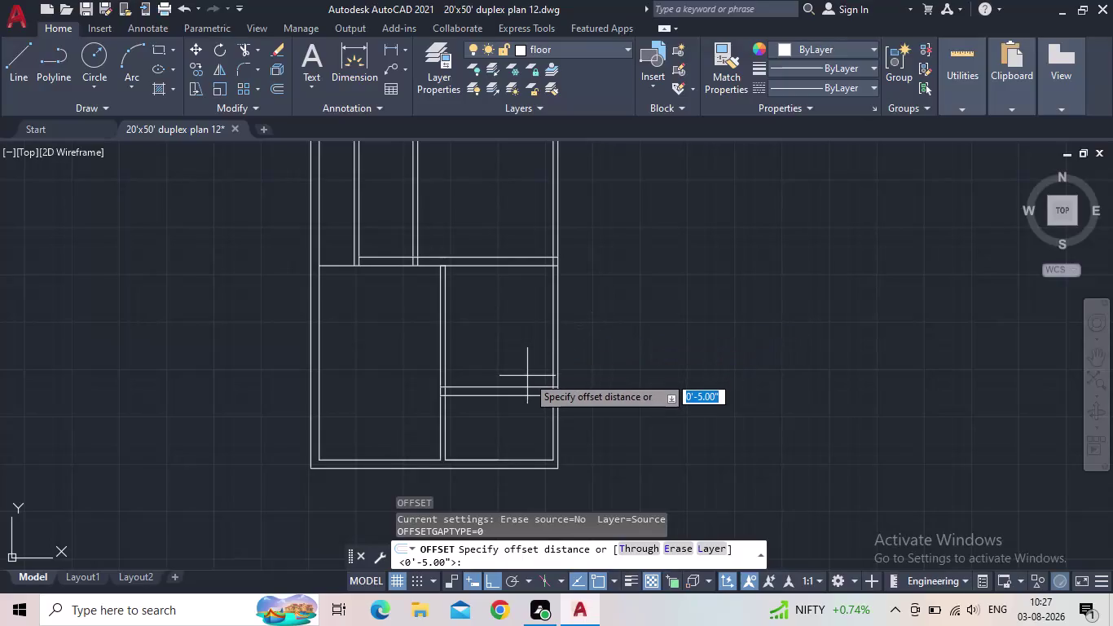
Offset the right wall line 3'3" inward to create a new partition line.
text(3)
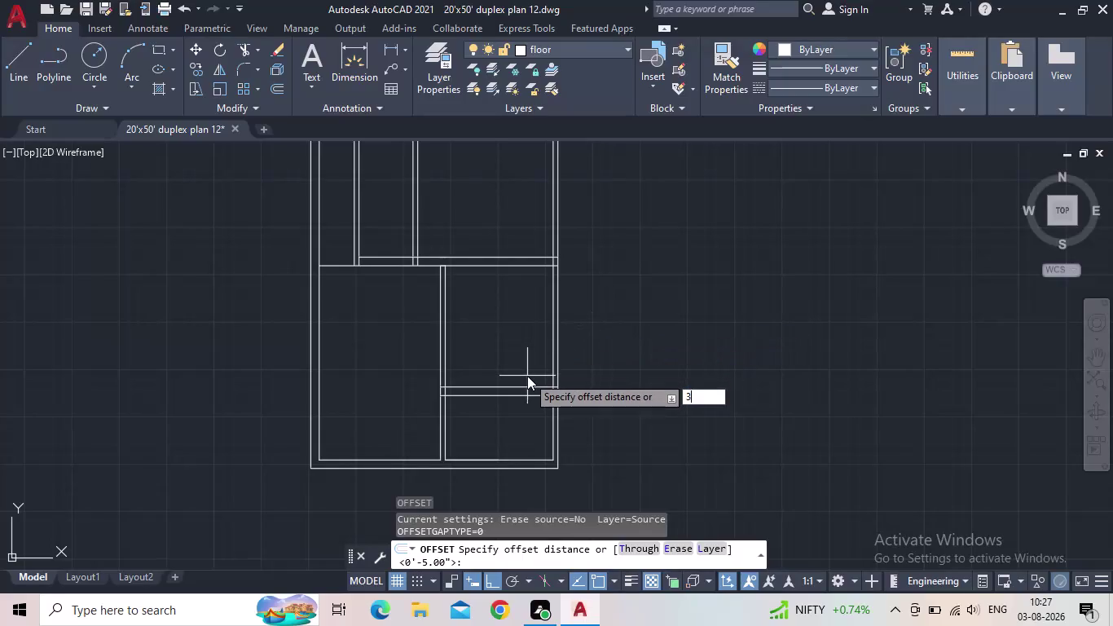
text('3")
key(Return)
scroll(up, 3)
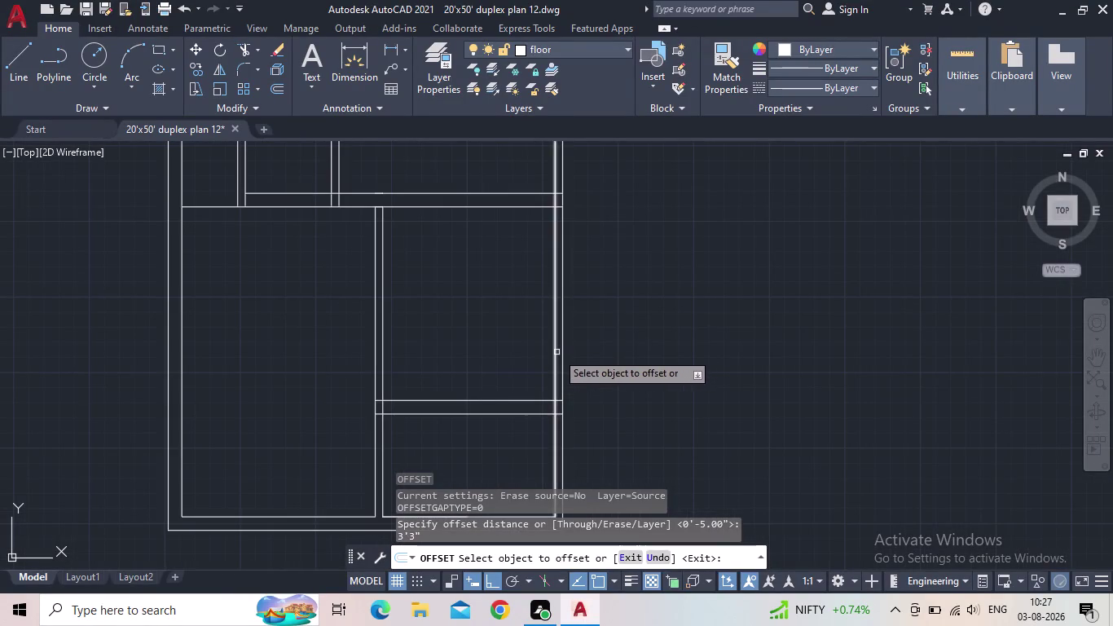
click(556, 352)
click(493, 352)
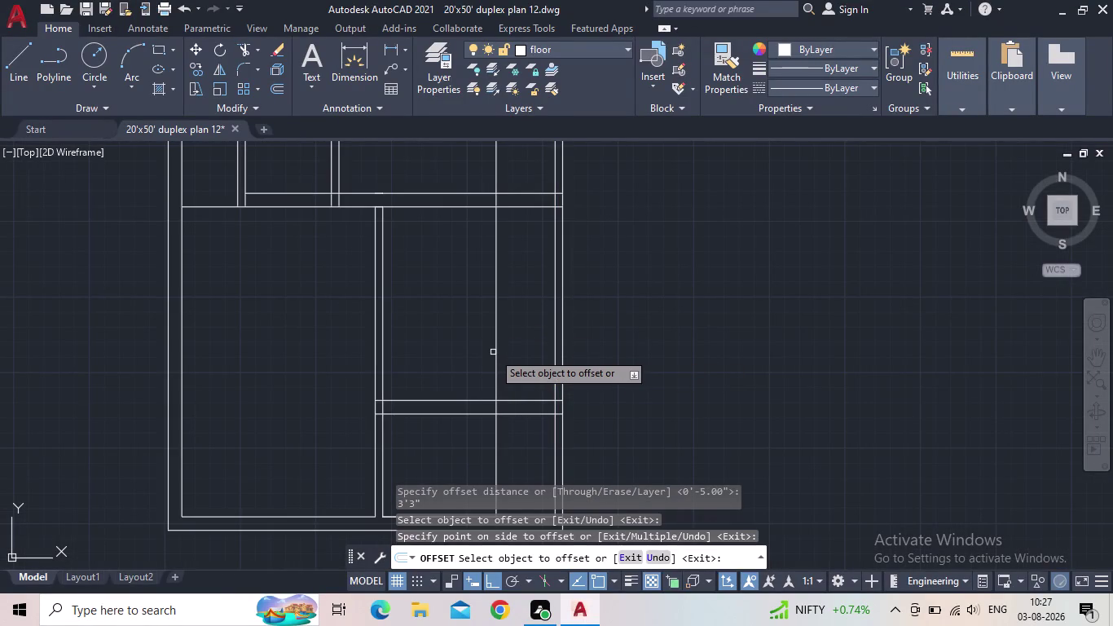
key(Escape)
scroll(down, 3)
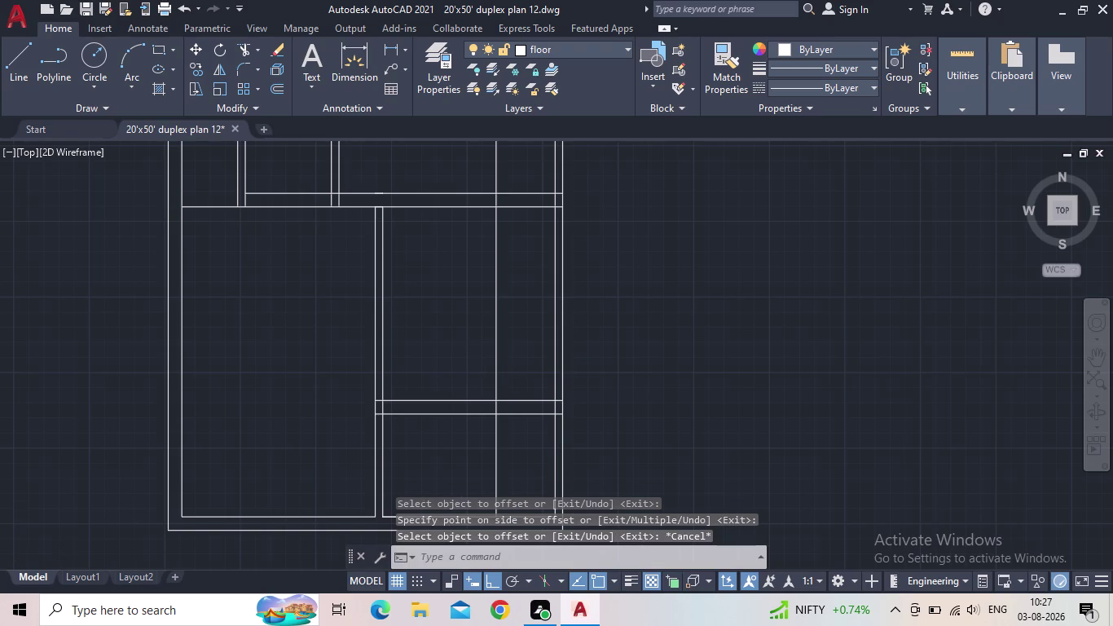
middle_drag(494, 359, 501, 396)
Trim the new partition line out of the double wall with TR.
text(tr)
key(space)
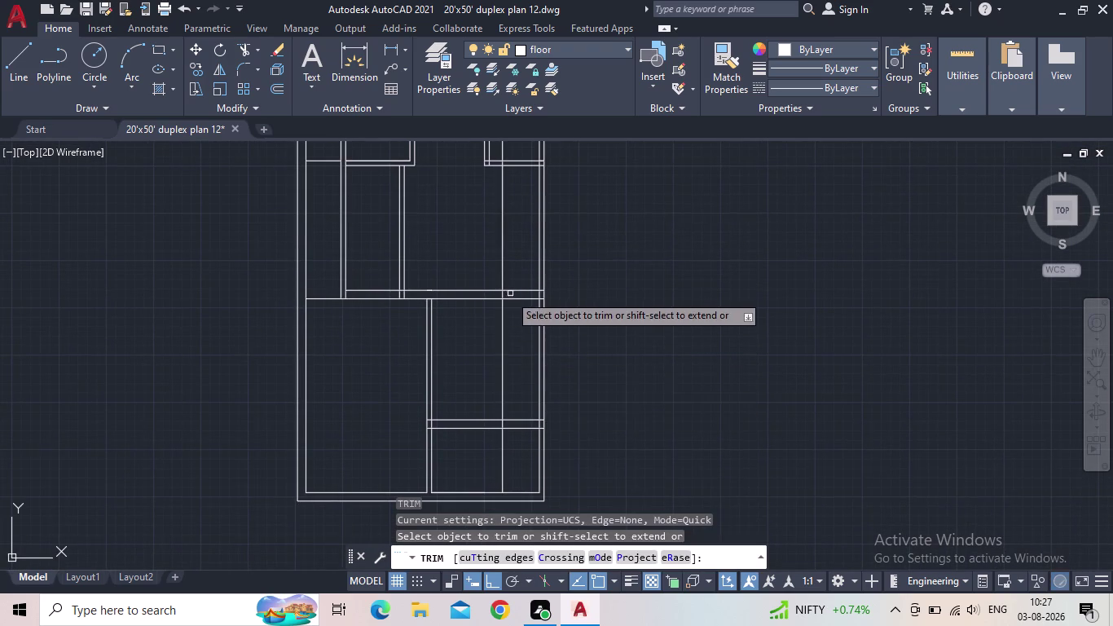
scroll(up, 3)
drag(510, 293, 503, 293)
click(494, 292)
scroll(down, 3)
middle_drag(497, 342, 528, 272)
scroll(up, 3)
middle_drag(536, 291, 516, 430)
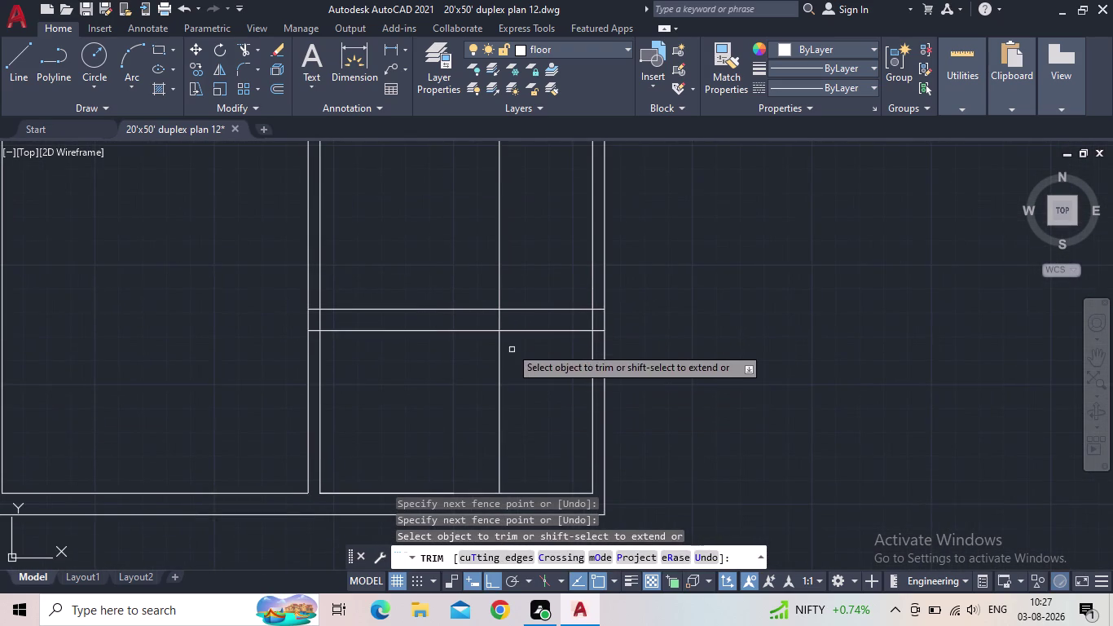
click(505, 316)
click(487, 316)
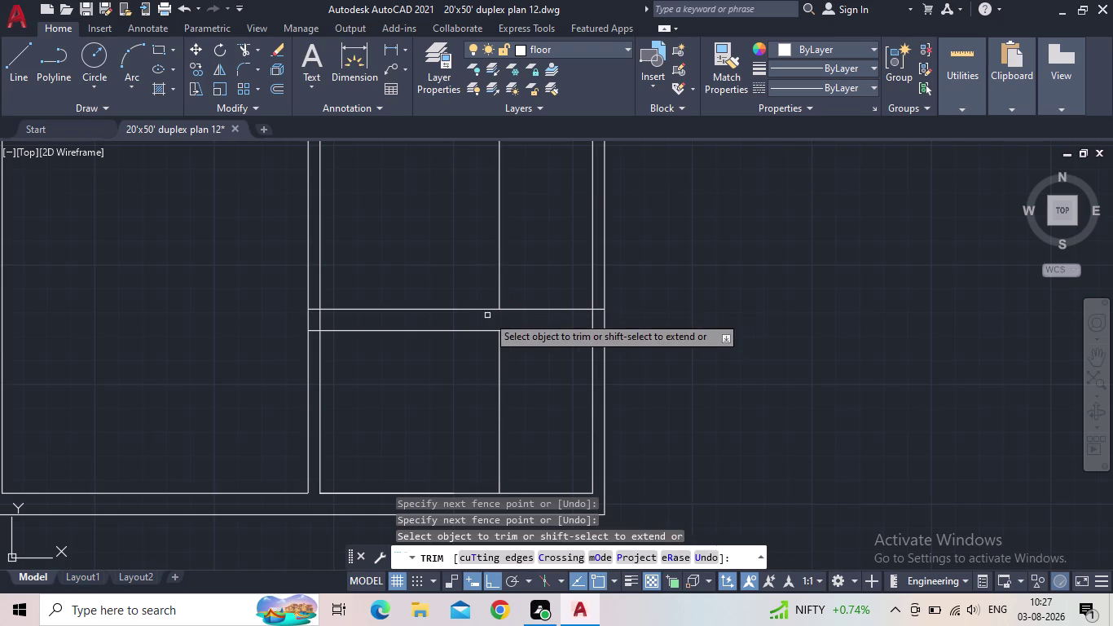
scroll(down, 3)
key(Escape)
Erase the leftover partition line pieces in the lower room.
drag(504, 353, 497, 354)
click(485, 355)
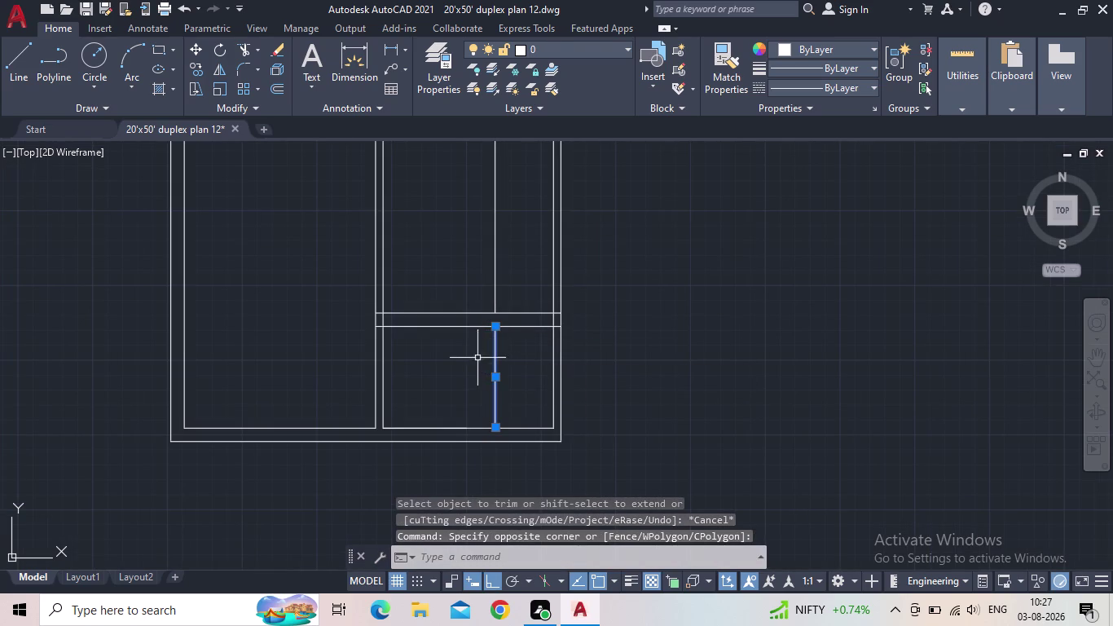
key(Delete)
scroll(down, 3)
middle_drag(484, 333, 459, 505)
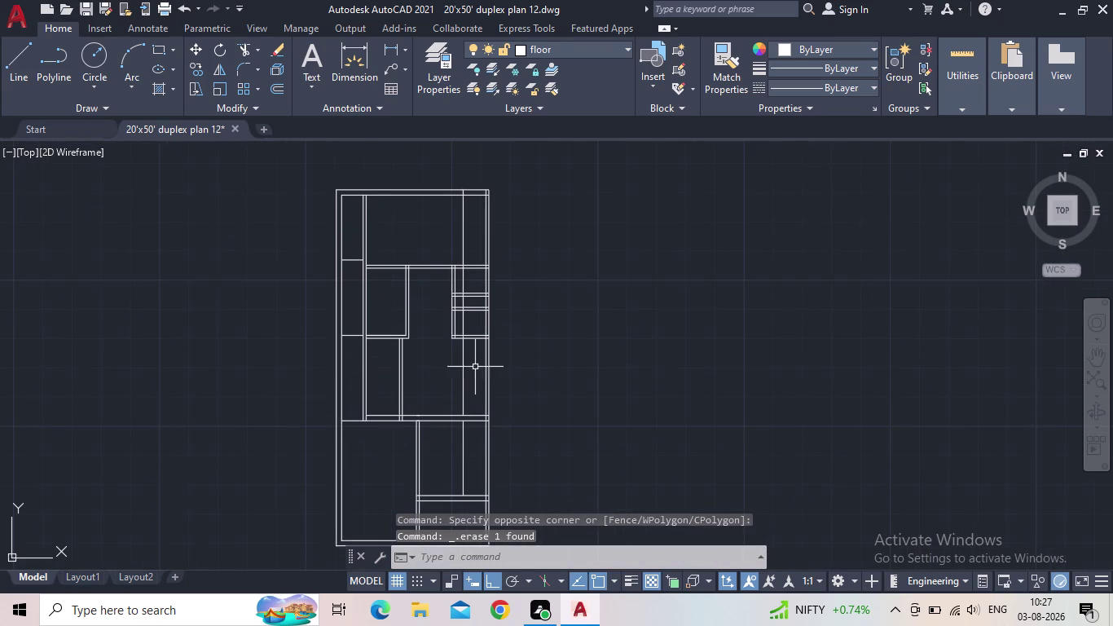
click(471, 370)
click(445, 370)
key(Delete)
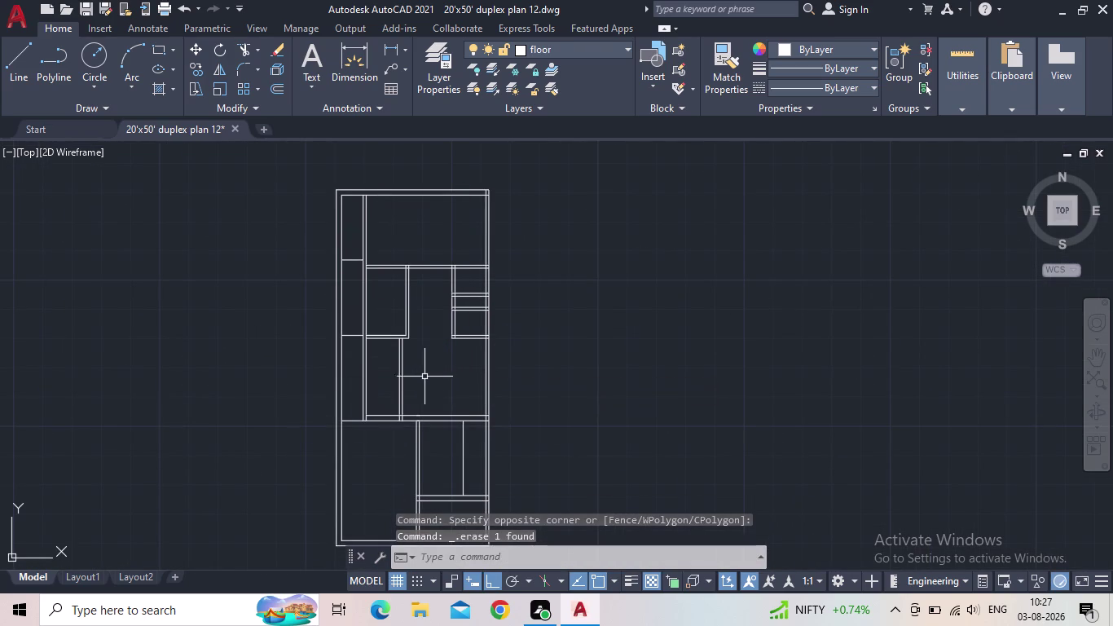
middle_drag(465, 430, 465, 404)
scroll(up, 3)
middle_drag(449, 443, 624, 375)
scroll(down, 3)
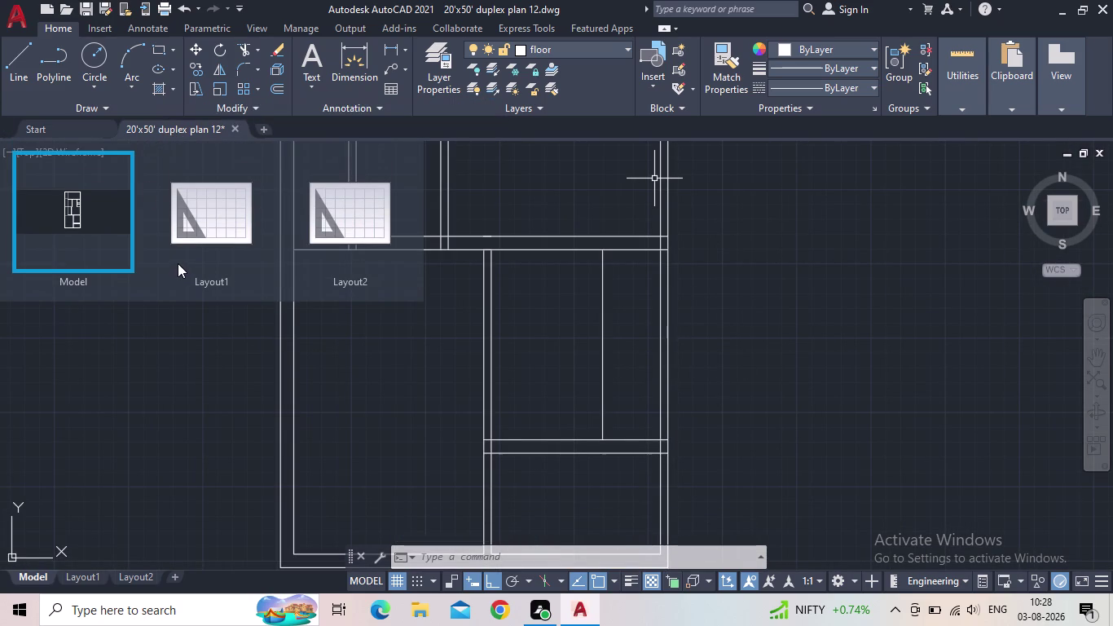
Save the duplex plan drawing from the Quick Access Toolbar.
middle_drag(382, 377, 169, 353)
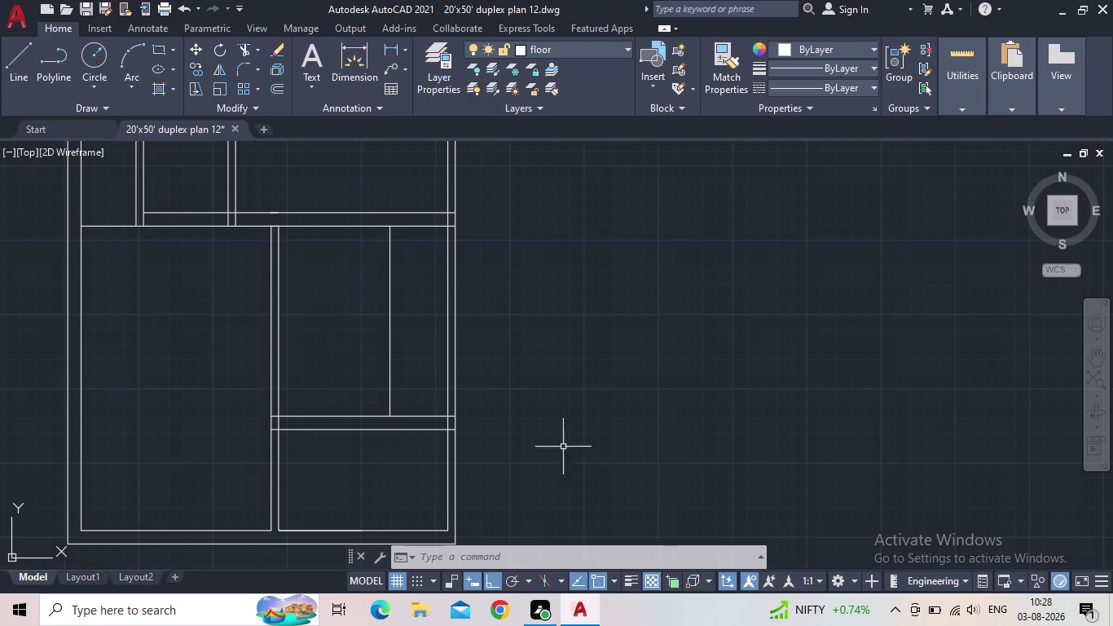
click(88, 7)
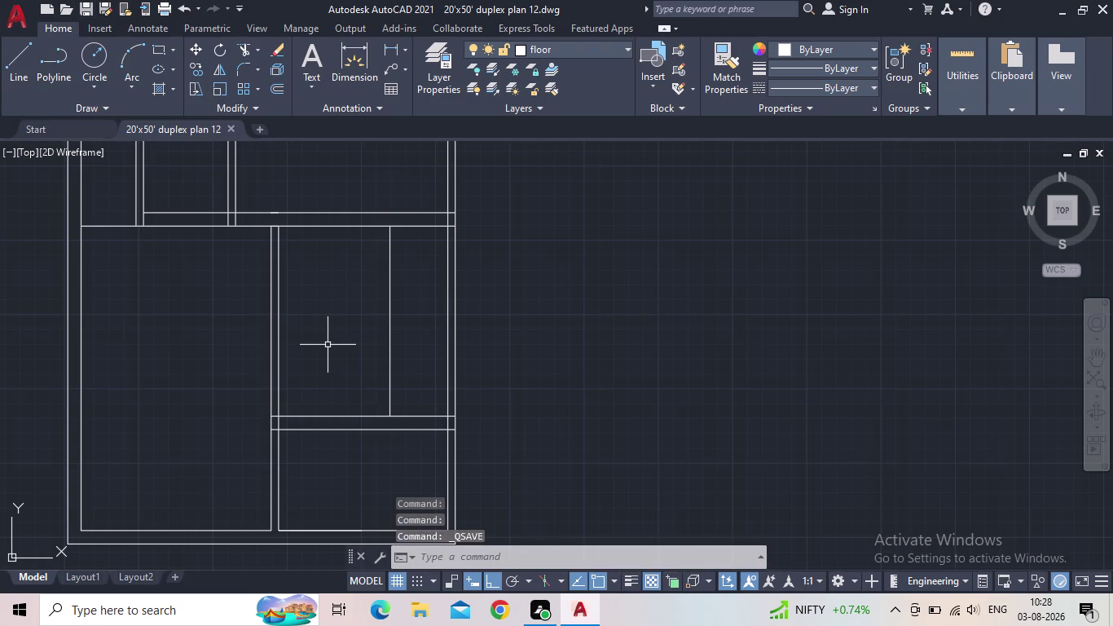
middle_drag(350, 332, 309, 330)
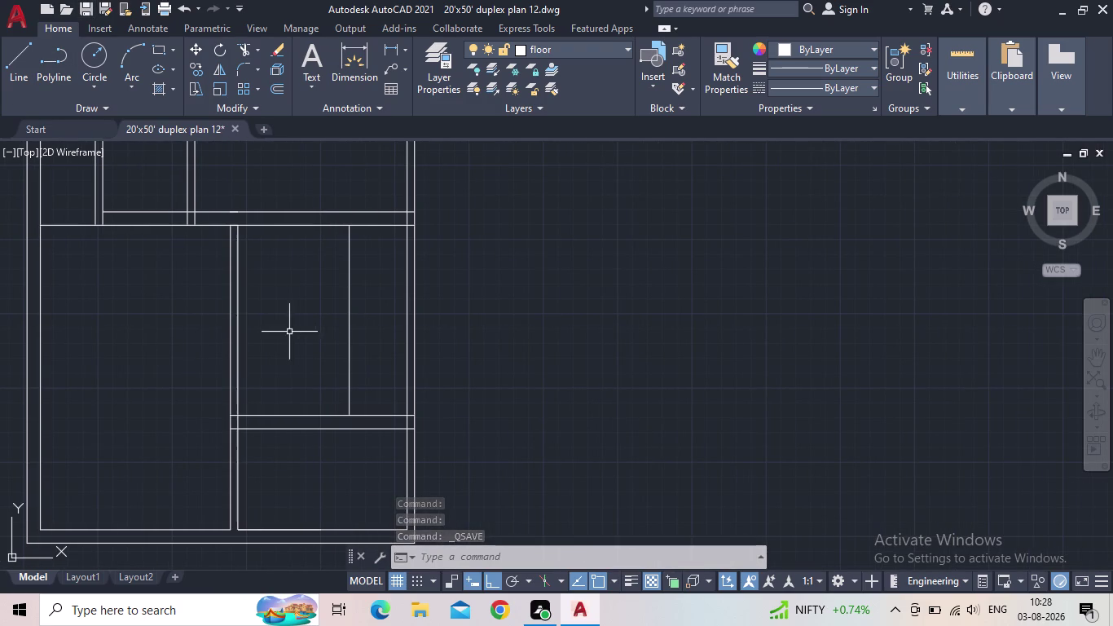
Offset the room's top wall line 3'3" downward into the room.
key(o)
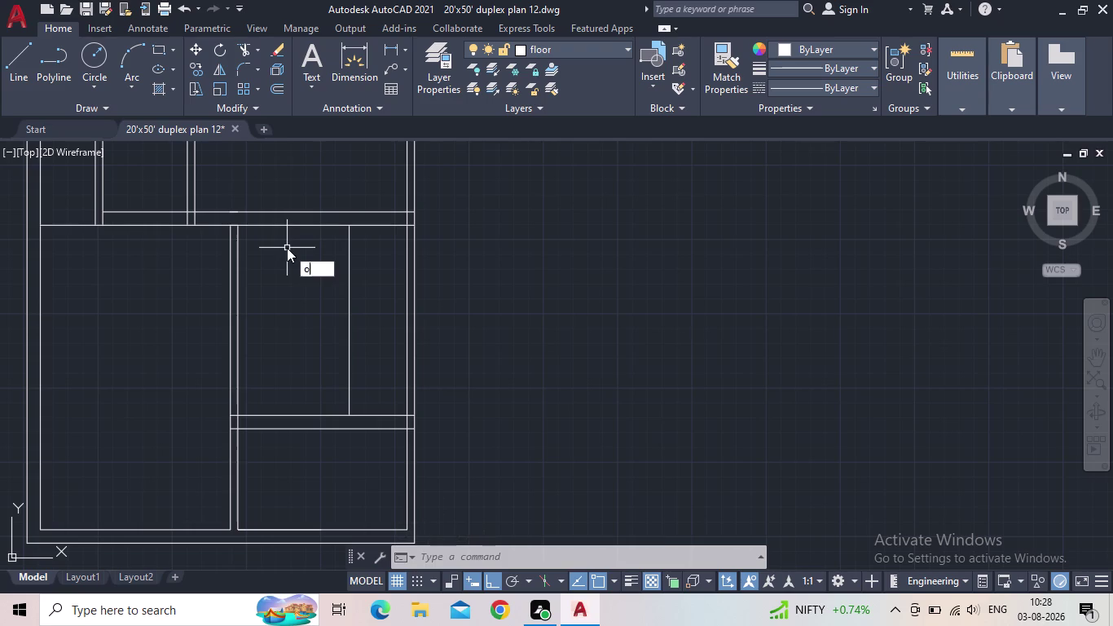
key(Return)
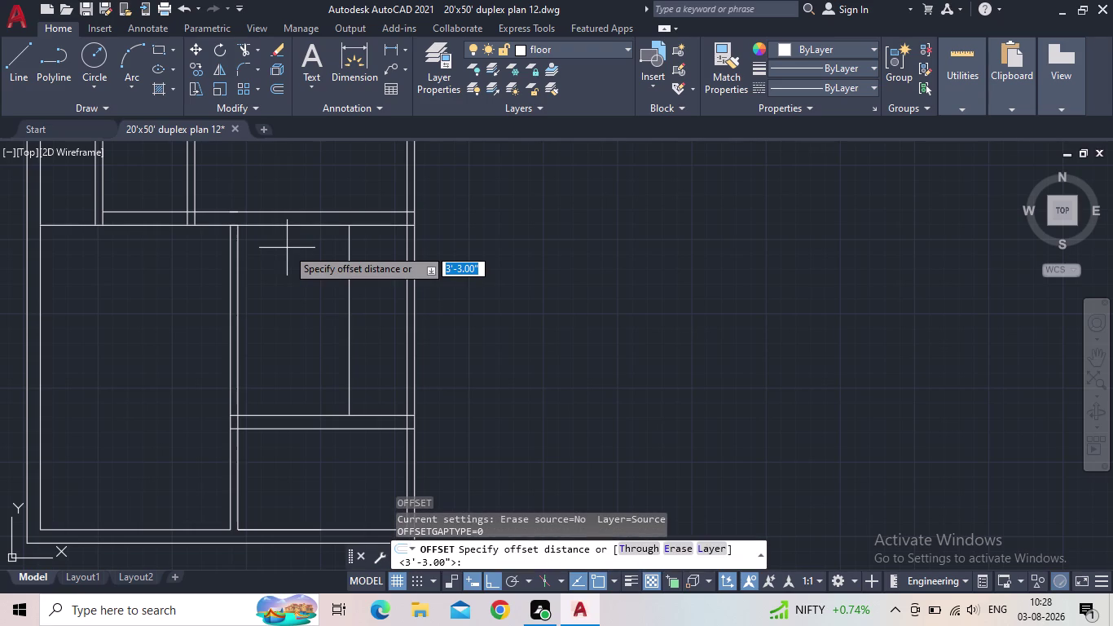
text(3'3")
key(Return)
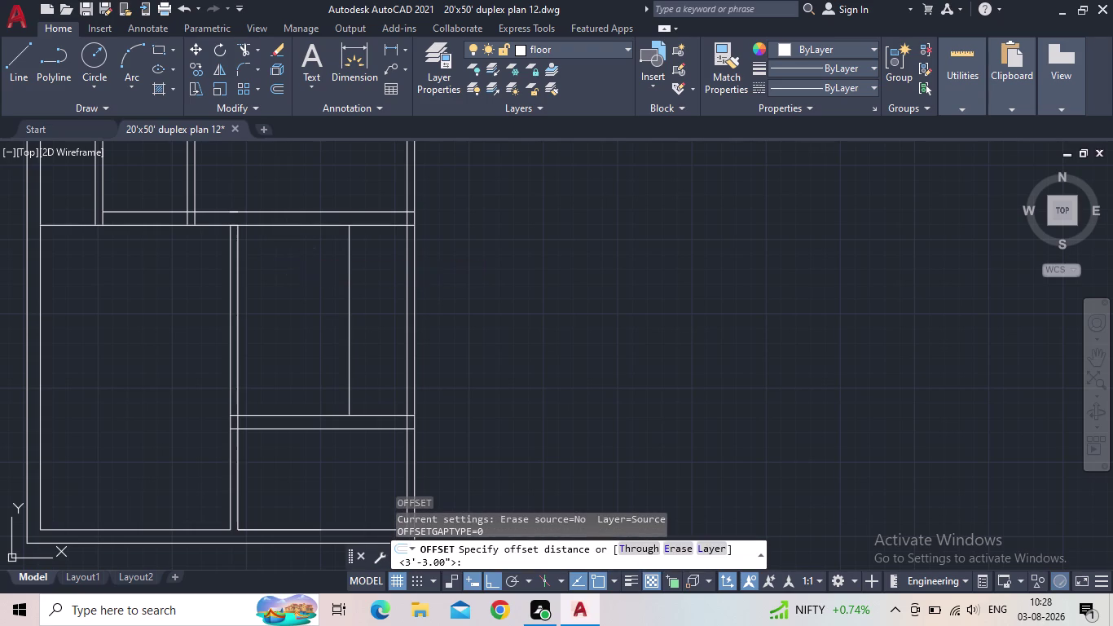
click(318, 223)
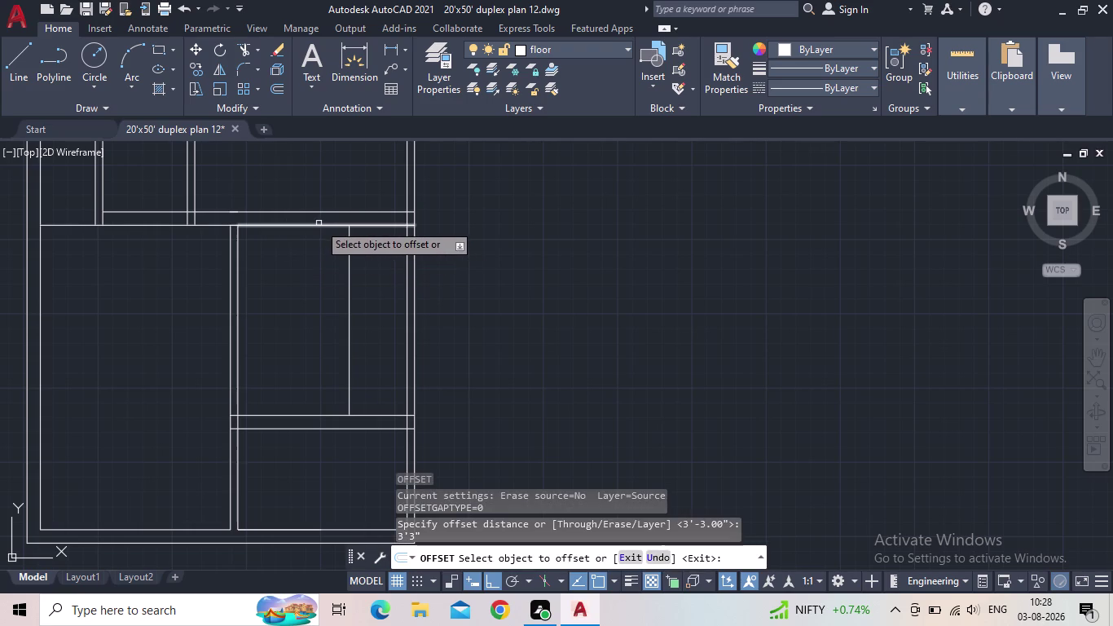
click(305, 311)
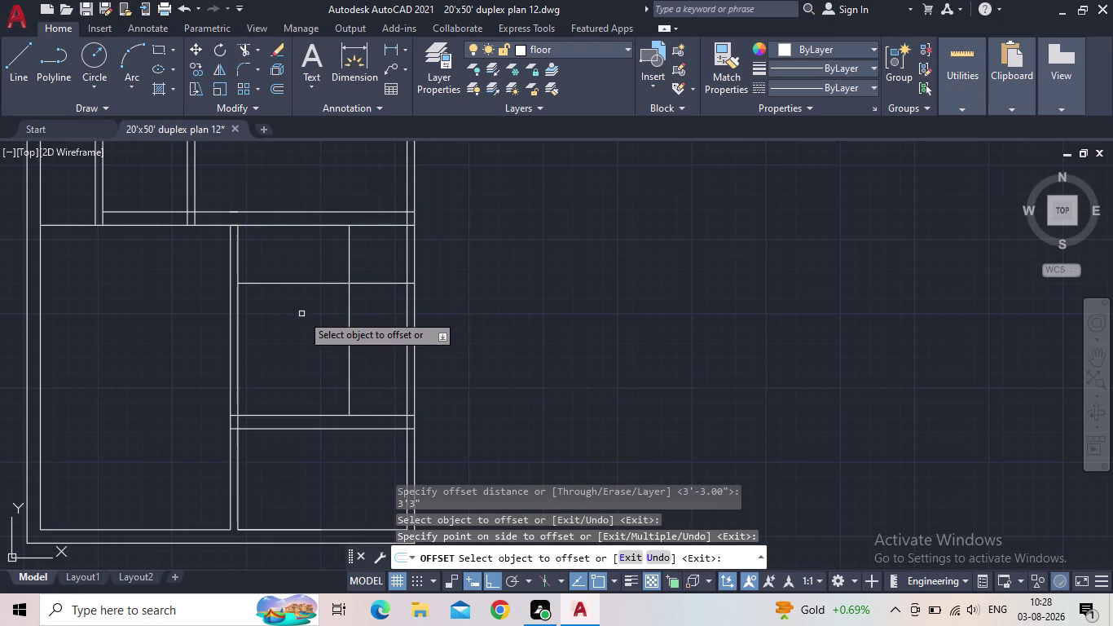
key(Escape)
middle_drag(325, 312, 364, 295)
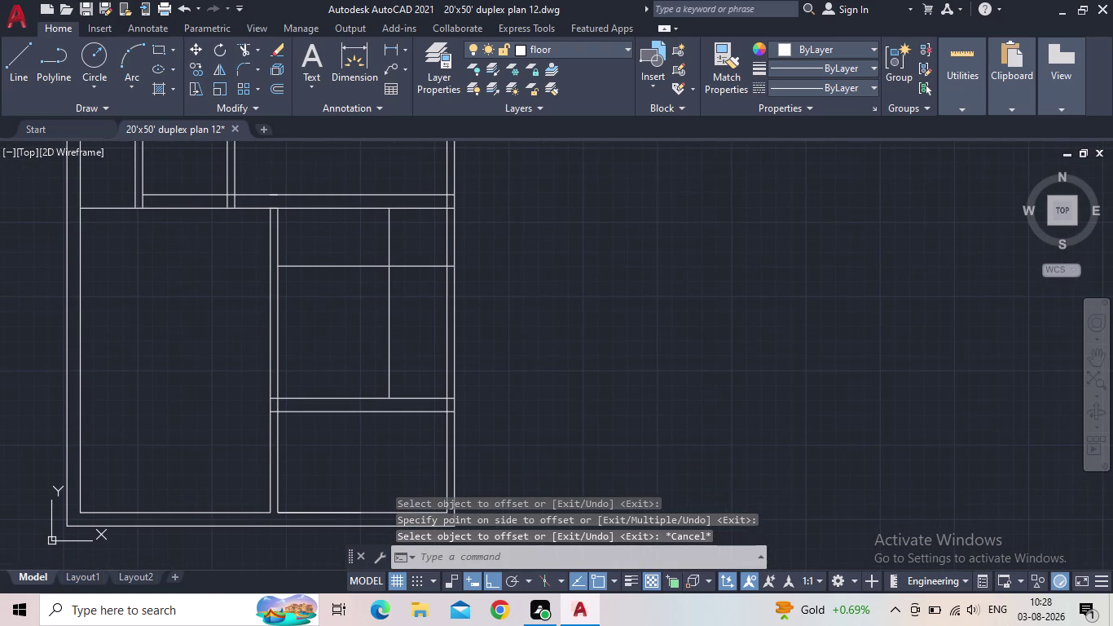
Offset the room's bottom wall line 3'3" upward into the room.
key(o)
key(Return)
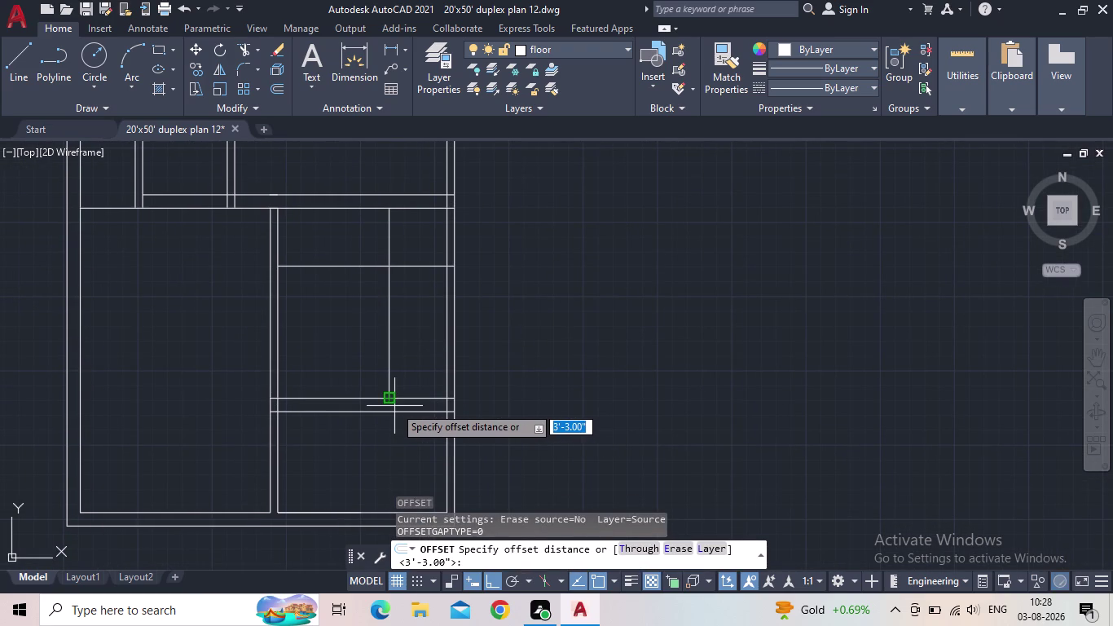
key(space)
click(346, 399)
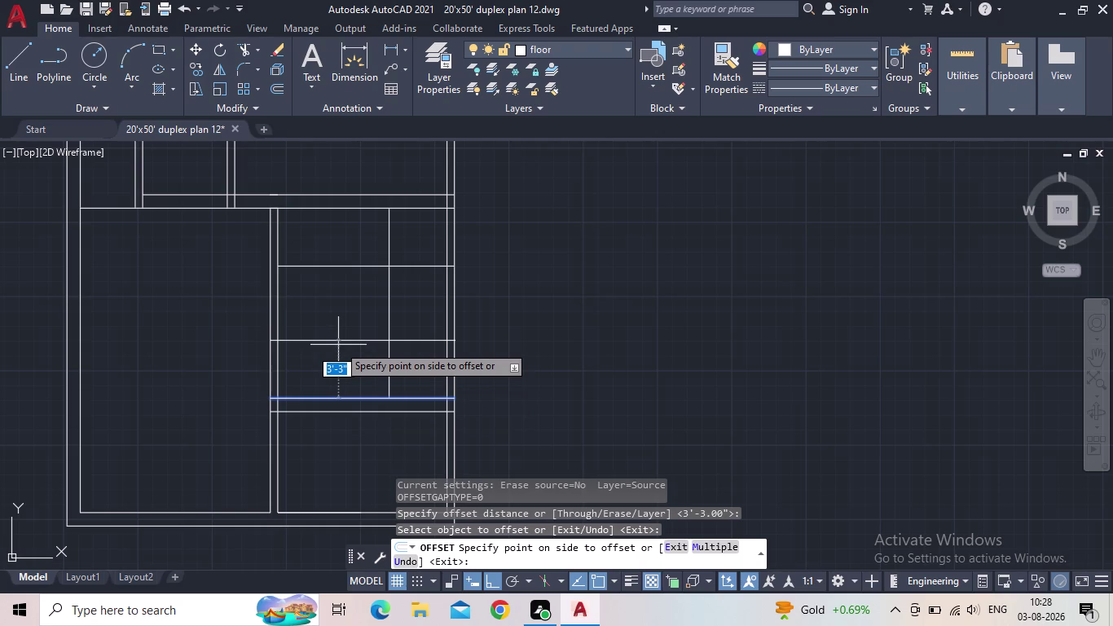
click(338, 344)
click(364, 386)
key(Escape)
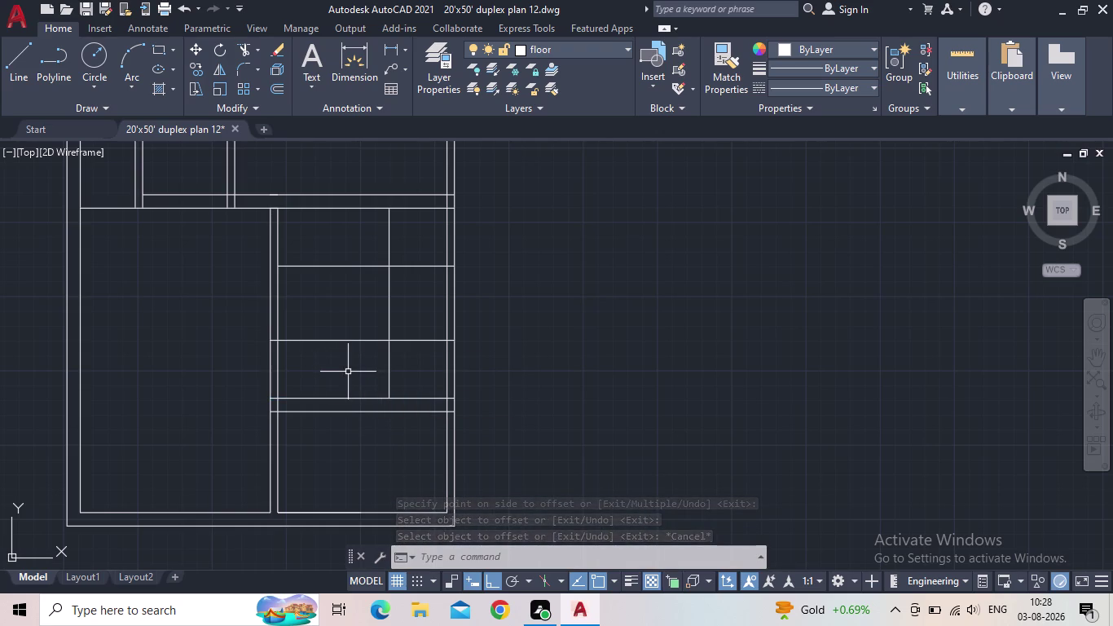
key(Escape)
middle_drag(380, 341, 343, 406)
scroll(down, 3)
middle_drag(341, 373, 397, 367)
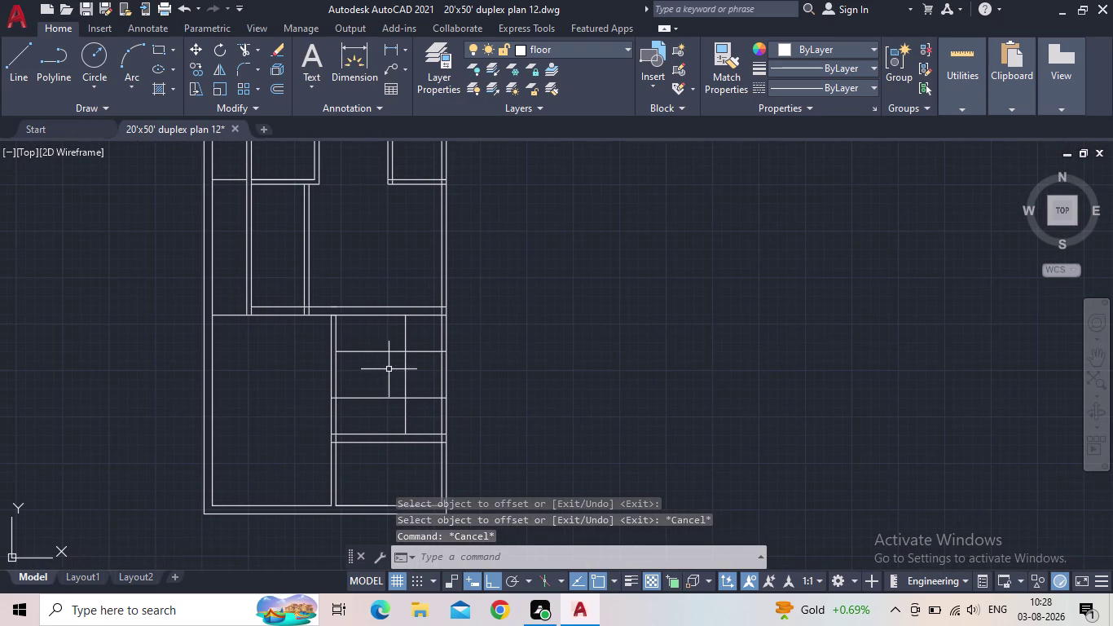
scroll(up, 3)
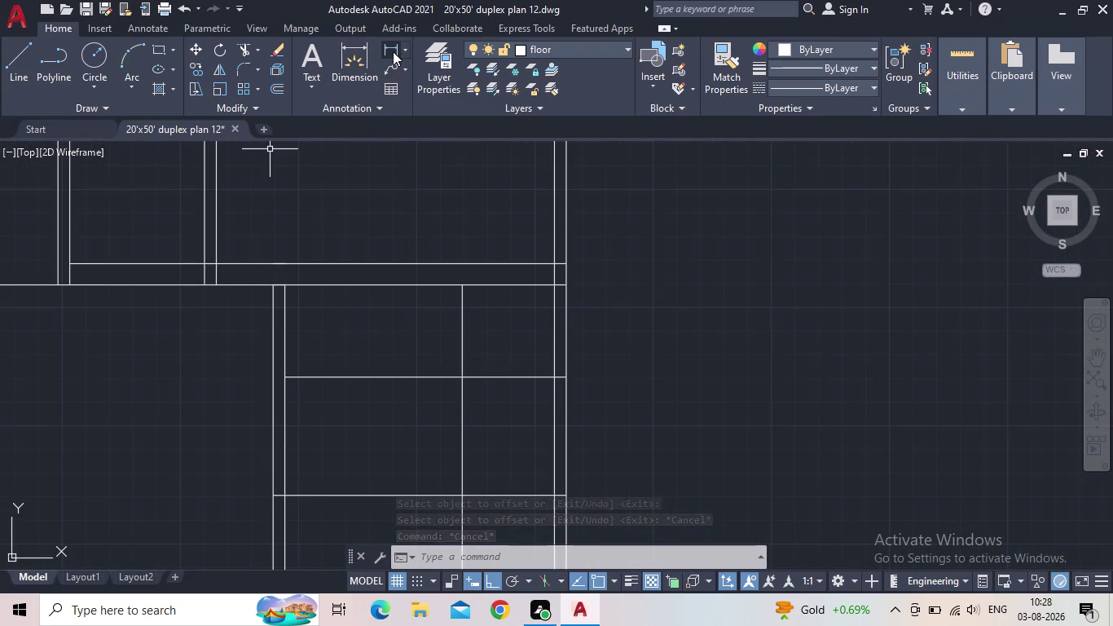
click(392, 50)
drag(462, 377, 455, 380)
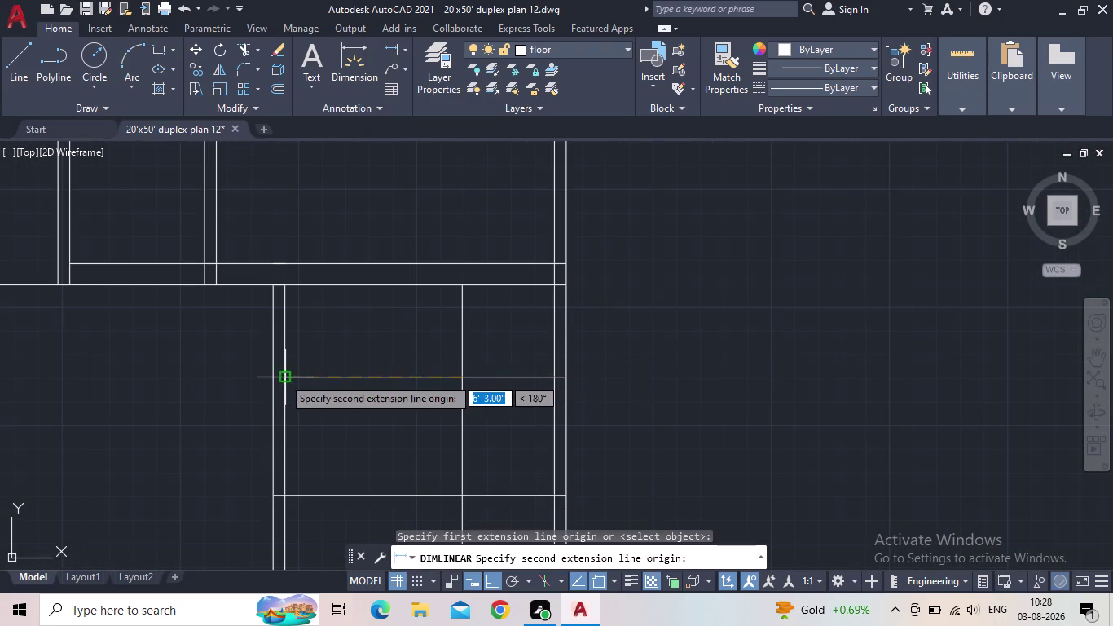
click(285, 377)
scroll(up, 3)
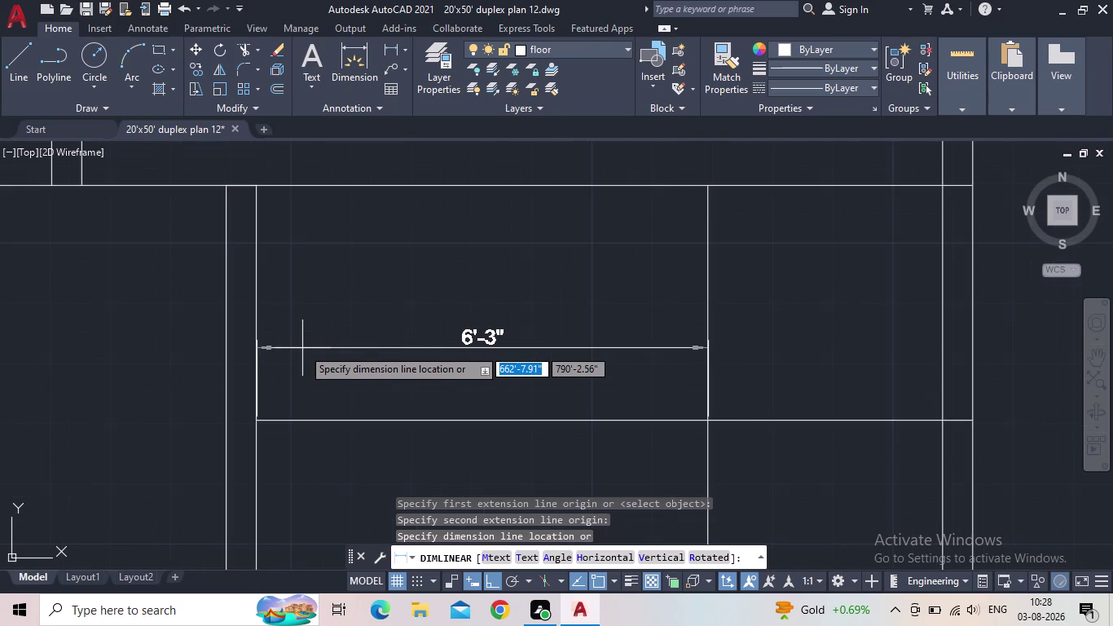
key(Escape)
scroll(down, 3)
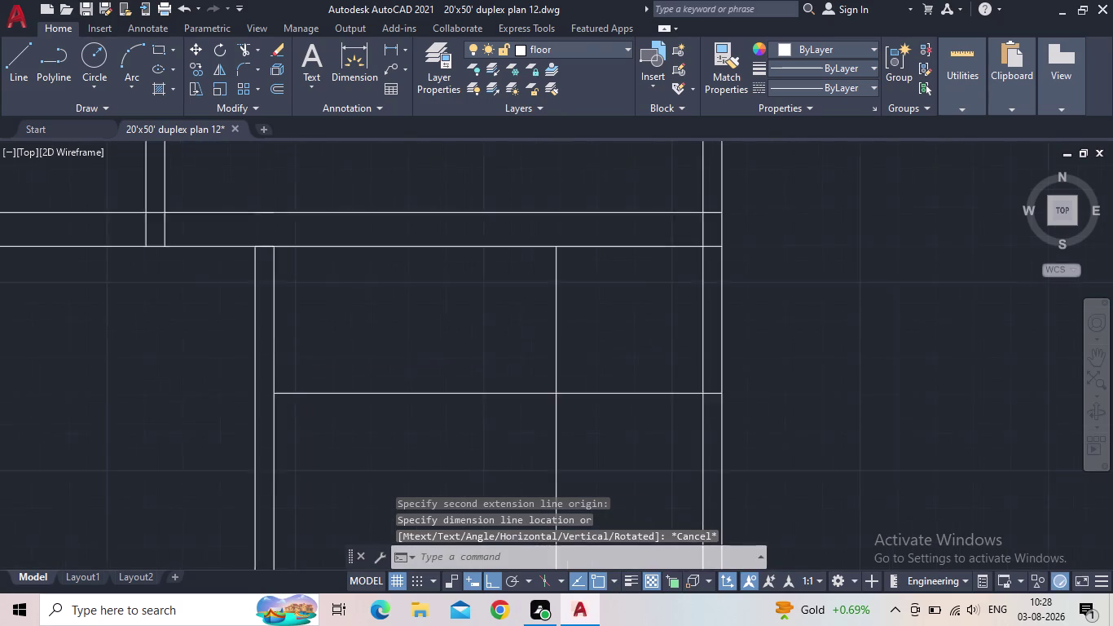